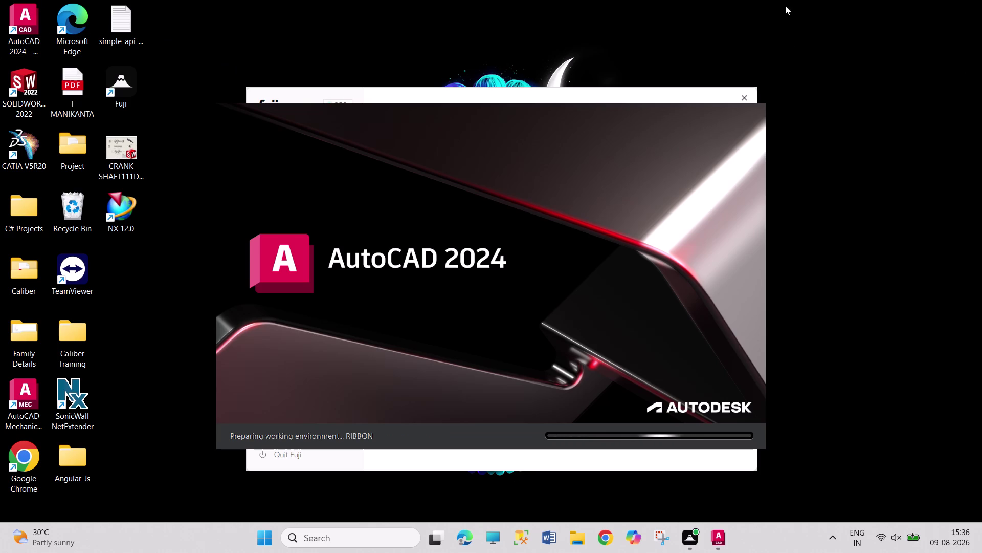
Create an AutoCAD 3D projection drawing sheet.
Once AutoCAD 2024 finishes loading, create a new blank drawing, Drawing1, from the Start page.
drag(785, 6, 975, 467)
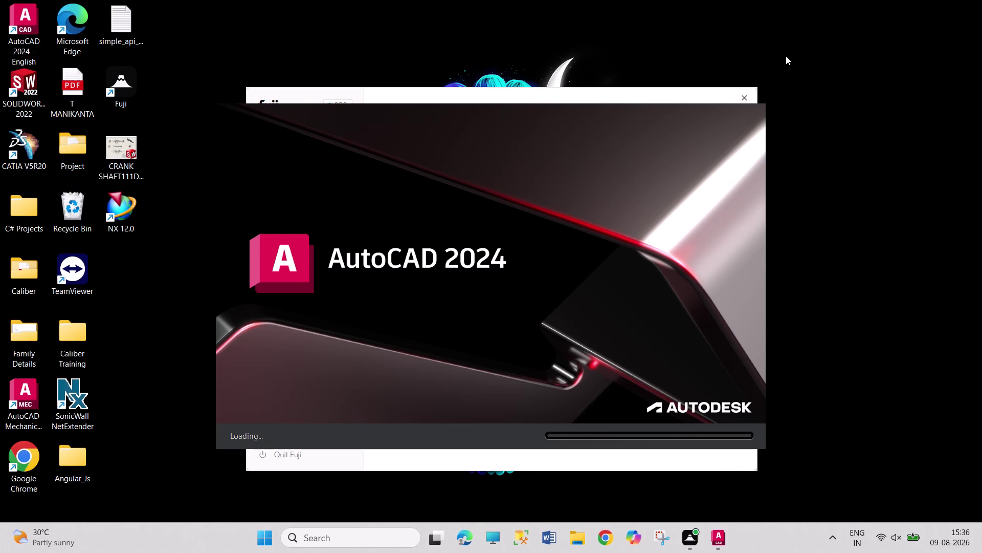
drag(786, 56, 868, 518)
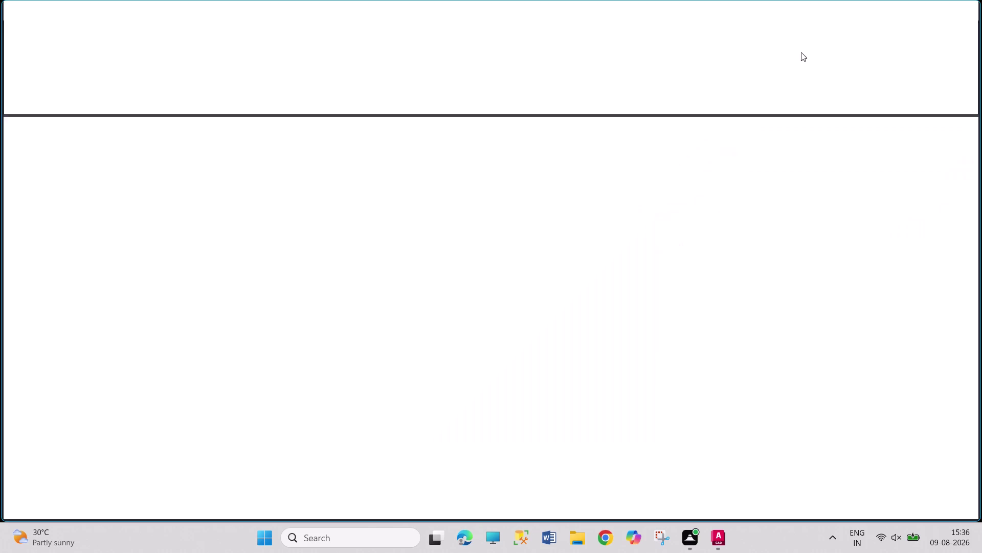
drag(801, 53, 860, 267)
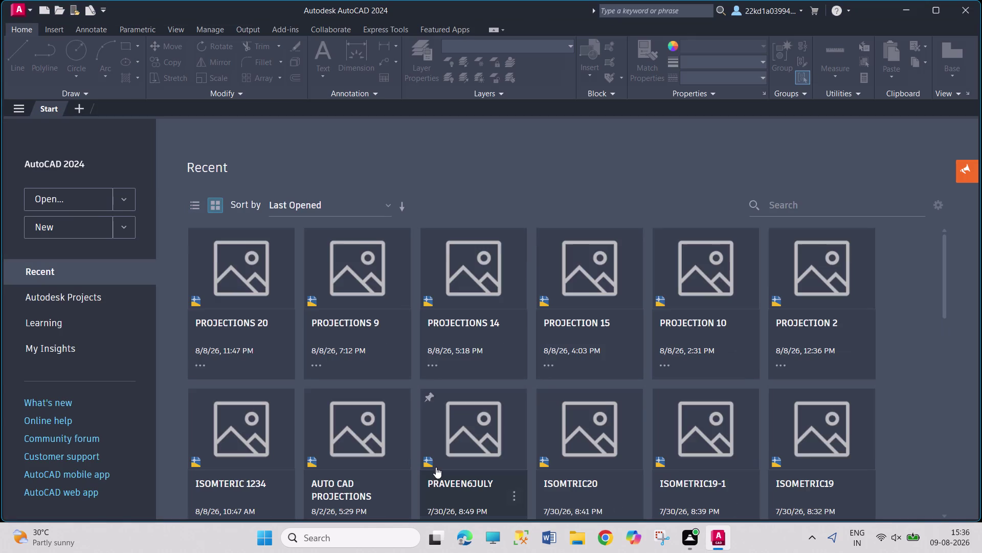
click(76, 231)
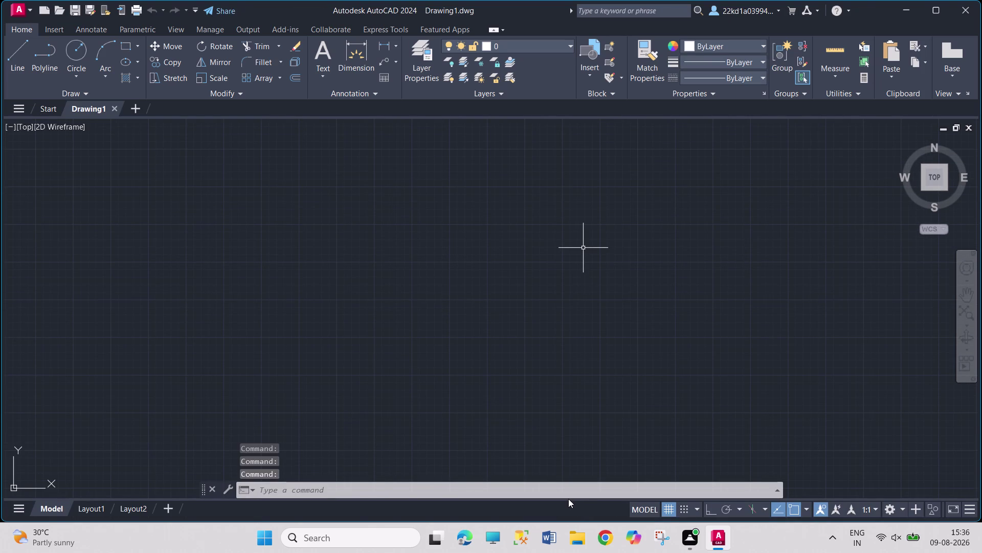
click(572, 533)
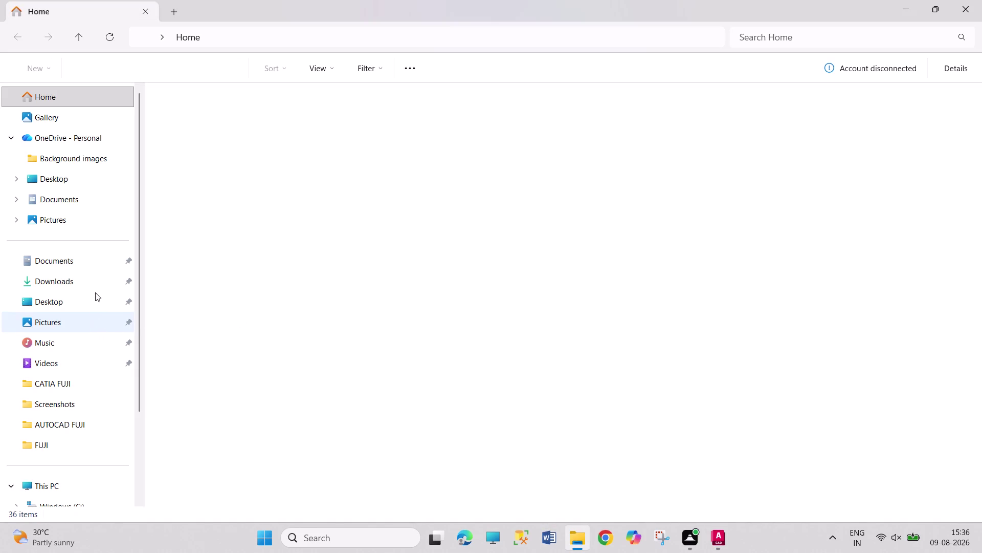
Open the newest projection screenshot in the Pictures > Screenshots folder for viewing.
click(97, 224)
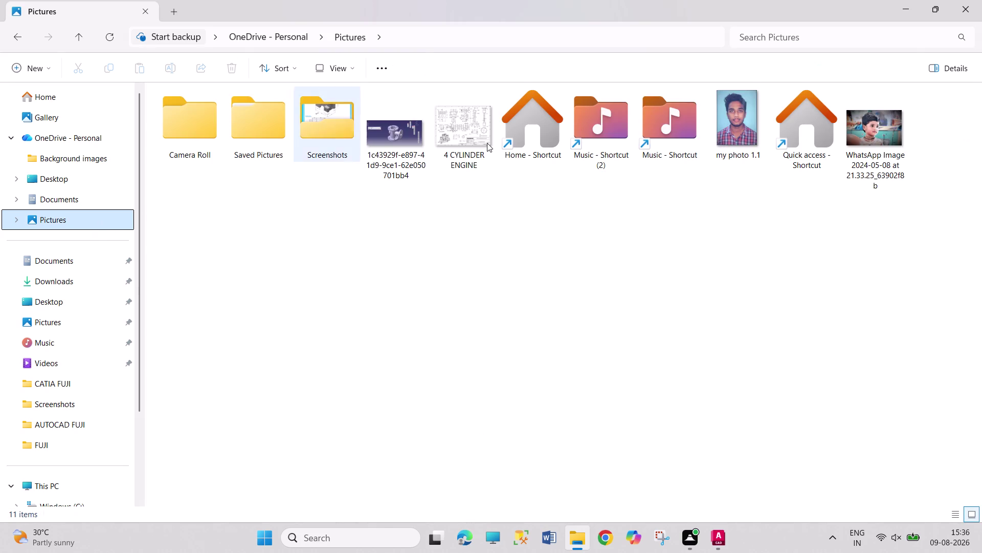
double_click(335, 138)
scroll(down, 3)
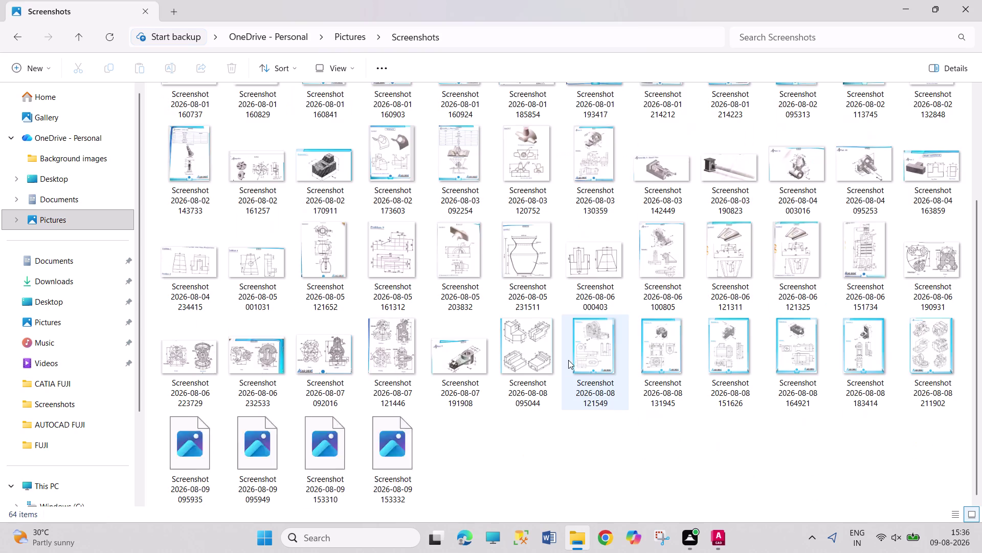
scroll(down, 3)
click(391, 445)
double_click(392, 445)
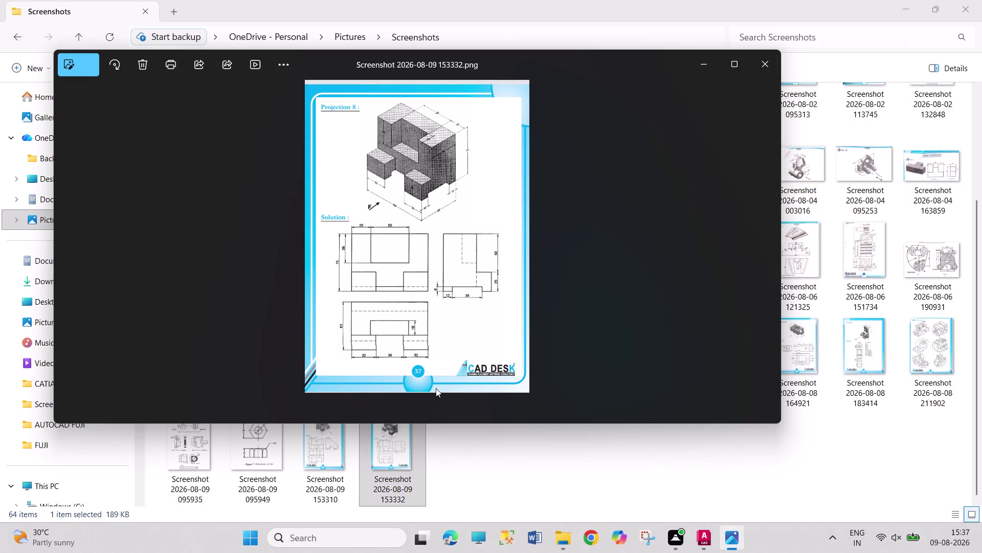
Go back to the Projection 7 image, maximize the Photos window, and start zooming in.
key(Left)
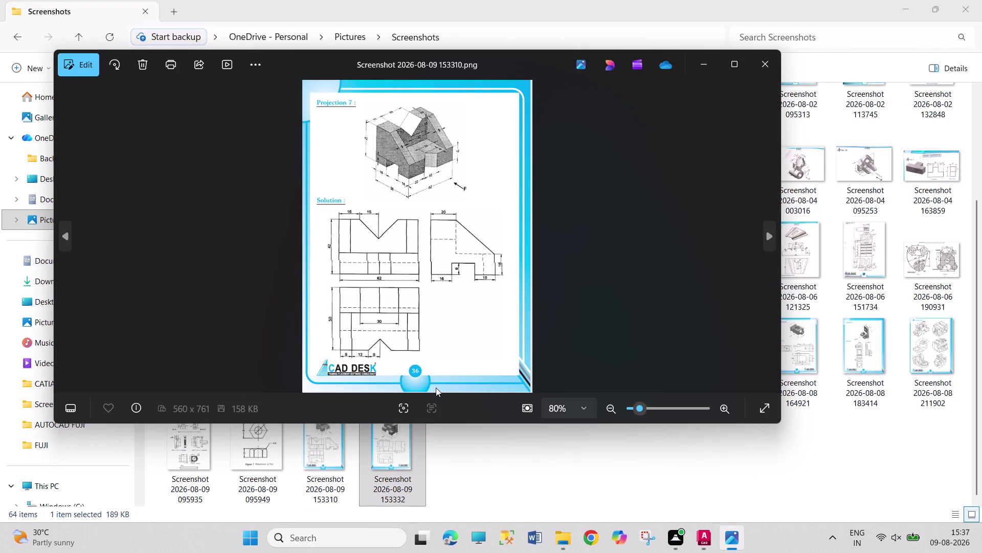
click(738, 69)
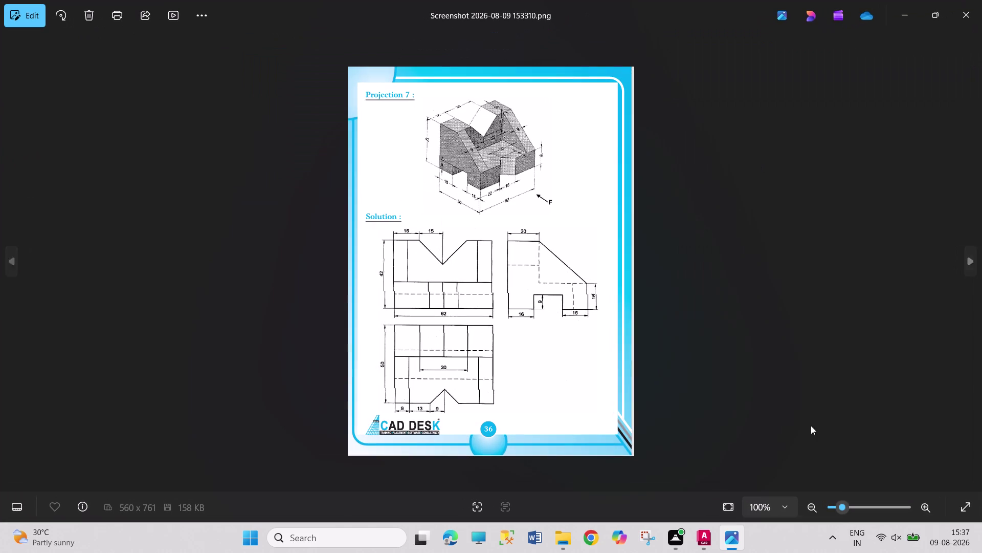
triple_click(934, 507)
triple_click(933, 506)
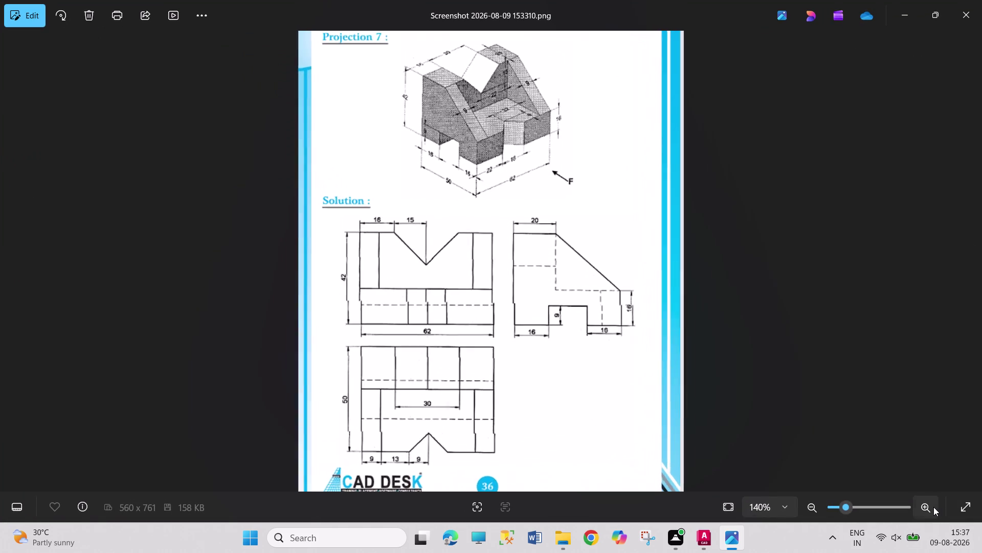
Enlarge Projection 7 to 300%, center its isometric view, then return to AutoCAD Drawing1.
drag(544, 307, 555, 429)
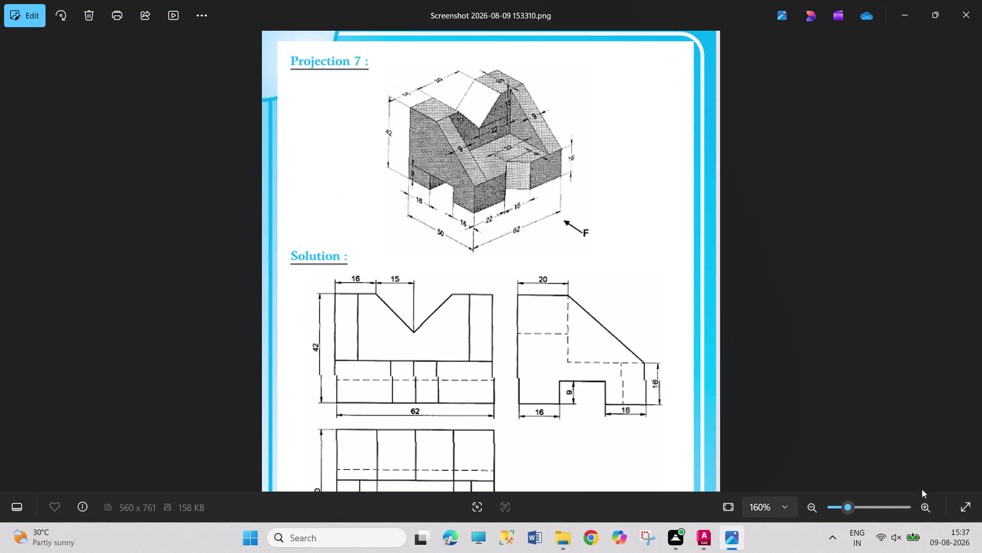
triple_click(923, 504)
triple_click(923, 505)
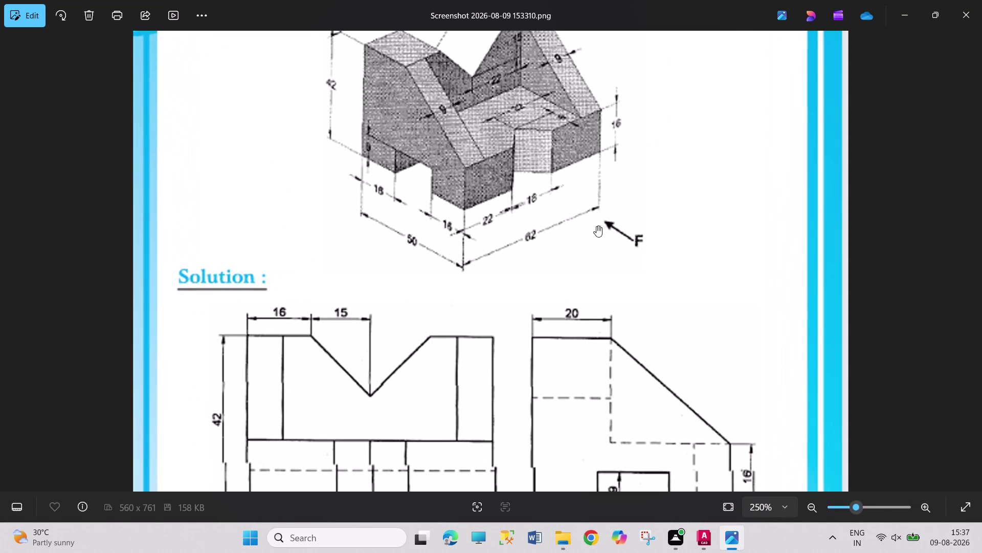
drag(582, 203, 639, 448)
double_click(923, 510)
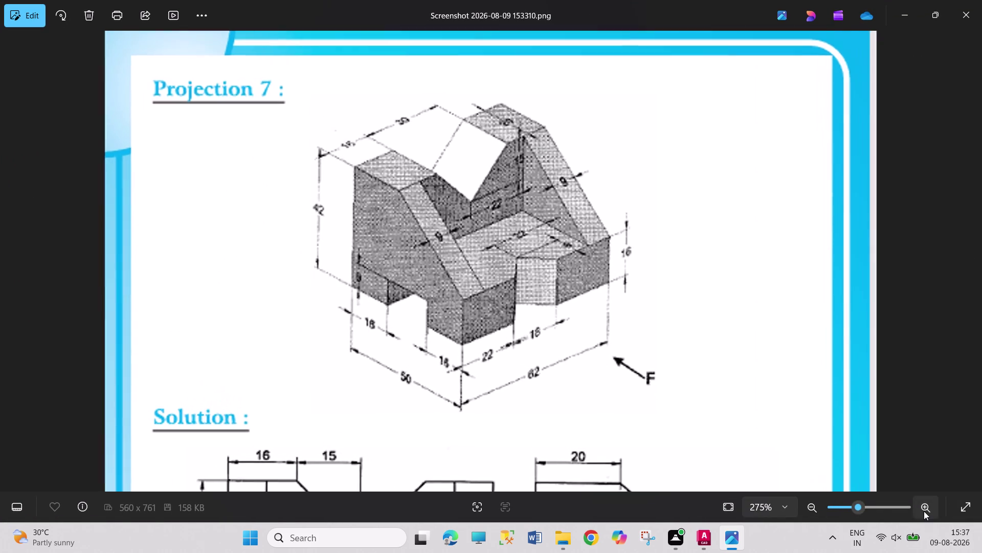
drag(647, 202, 651, 234)
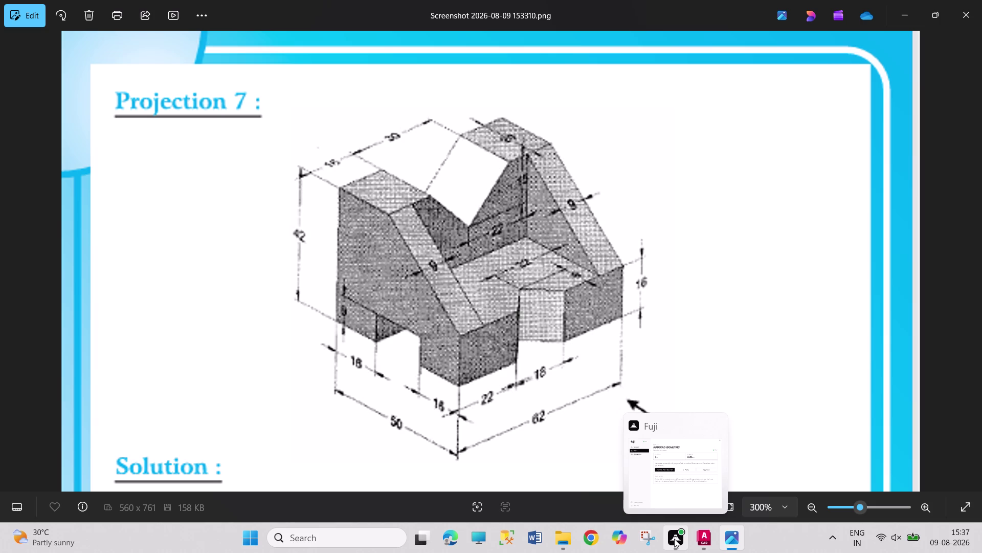
click(699, 539)
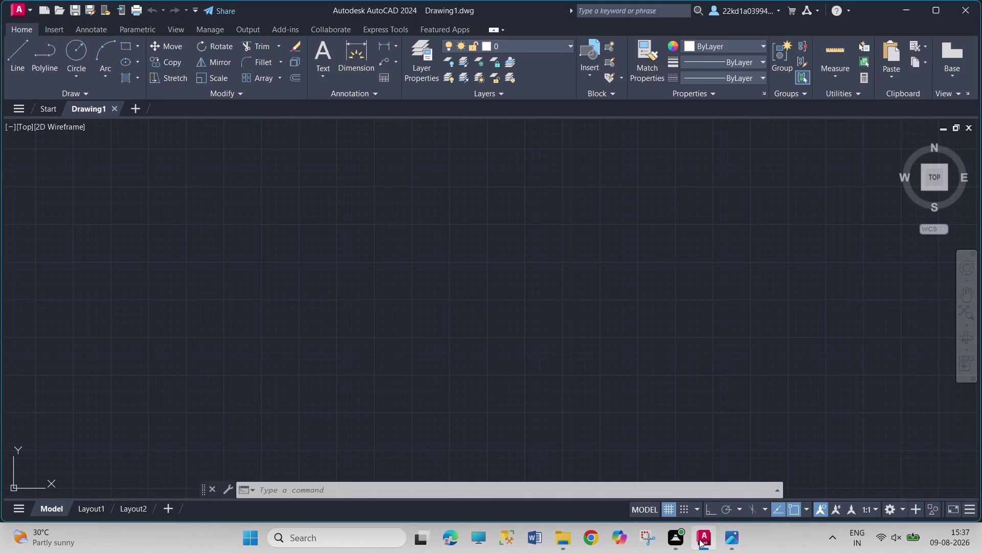